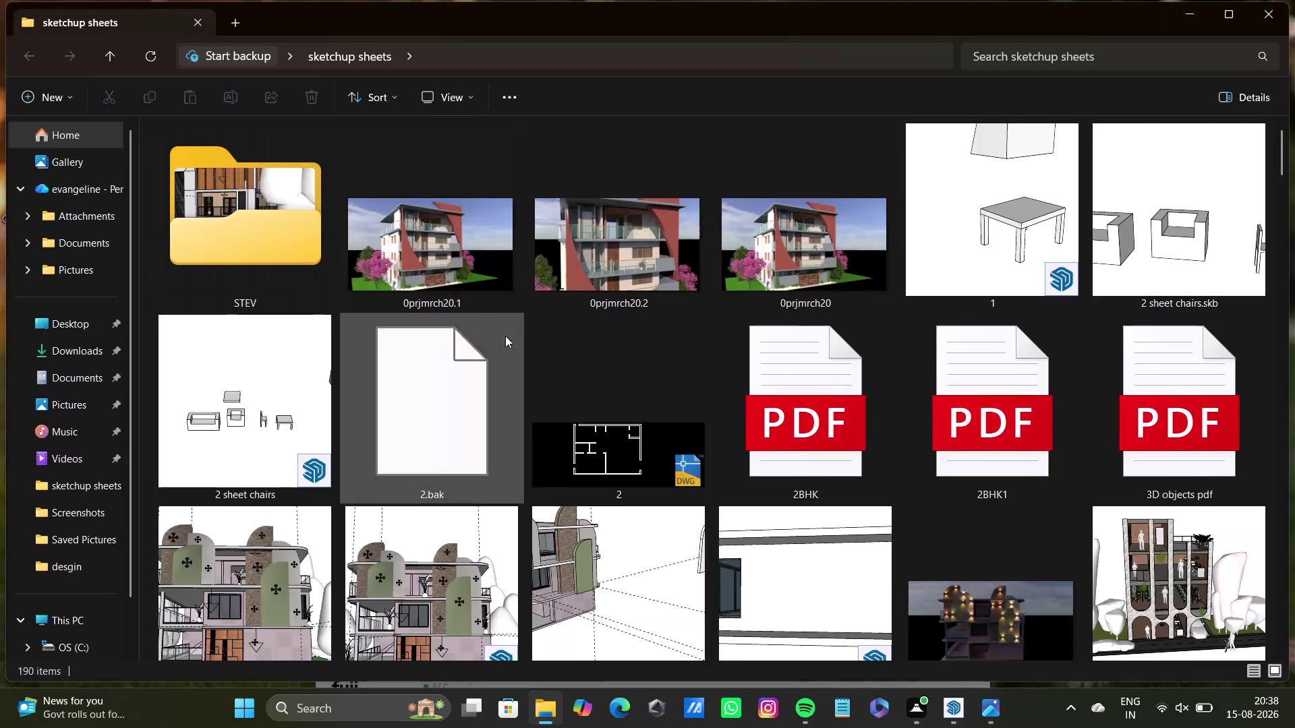
Browse the sketchup sheets folder and open a drawing file.
scroll(down, 3)
scroll(down, 3)
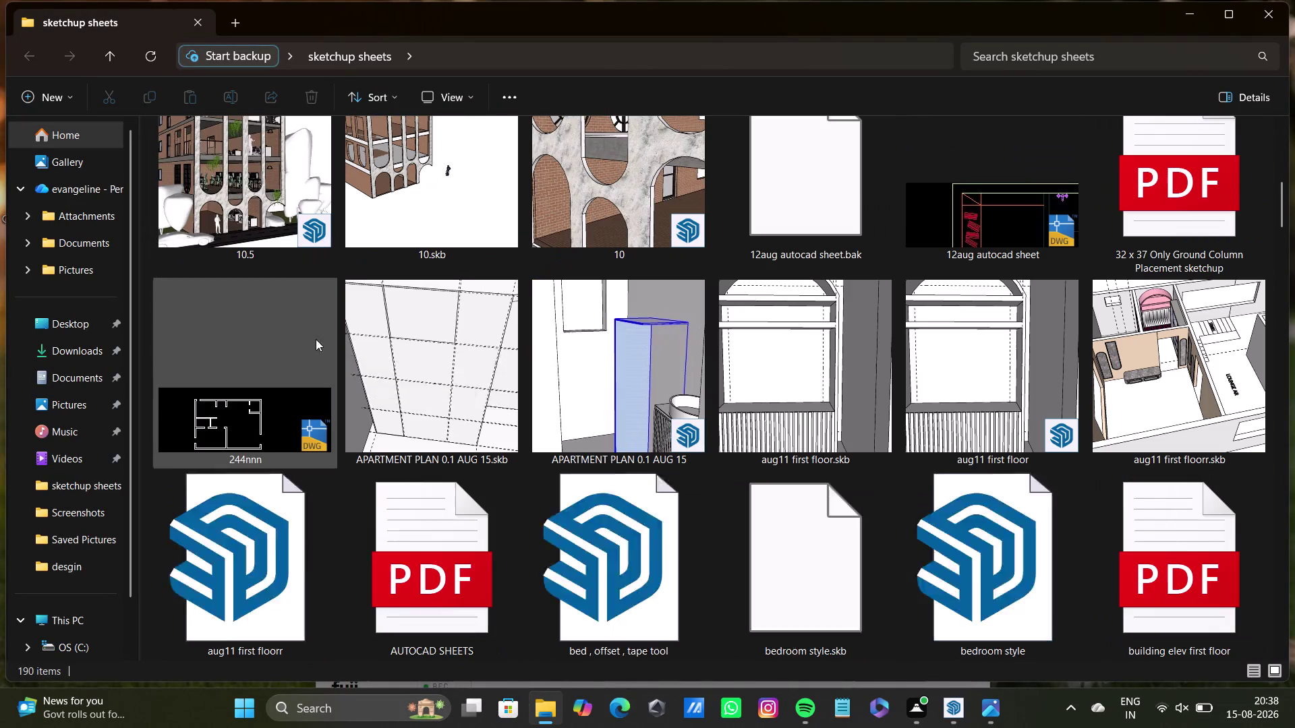
scroll(up, 3)
triple_click(264, 197)
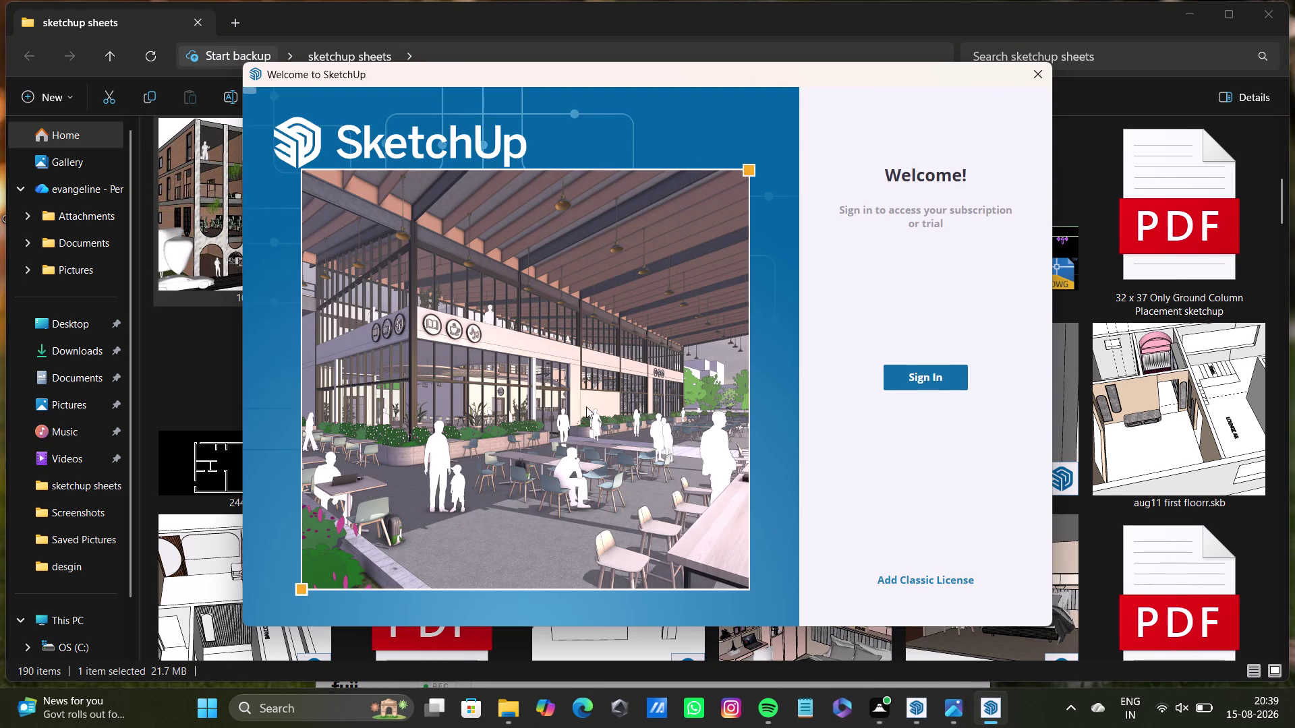
Dismiss the SketchUp welcome window and scroll to the ELEVATION10 files.
click(1037, 77)
scroll(down, 3)
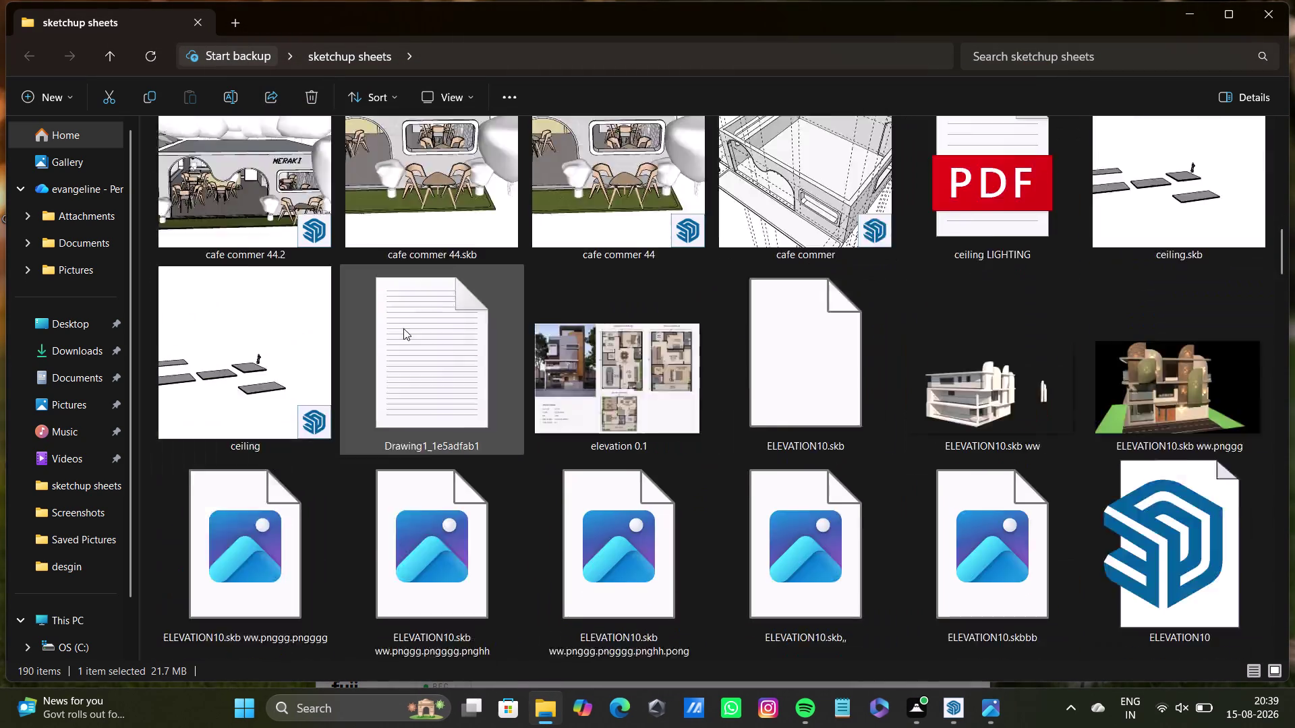
scroll(down, 3)
scroll(up, 3)
Preview the ELEVATION10 night render in Photos, zoom in and out, then close it.
double_click(252, 250)
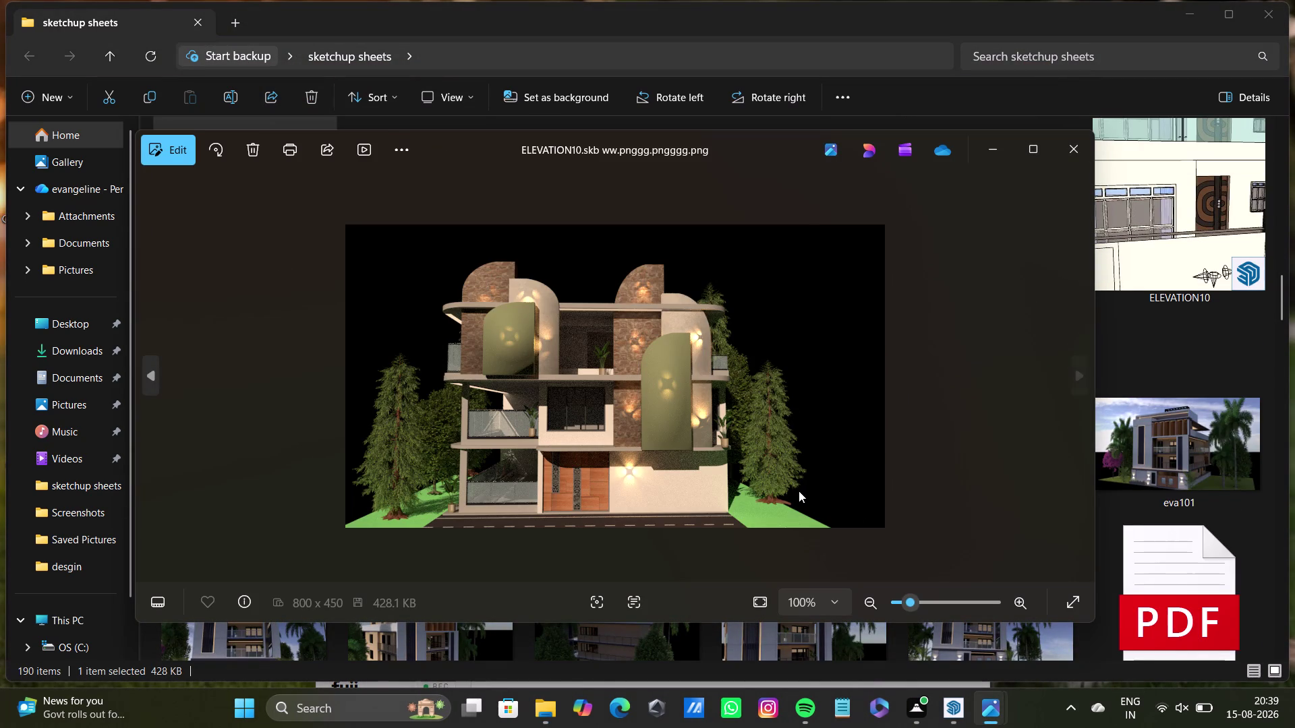
scroll(up, 3)
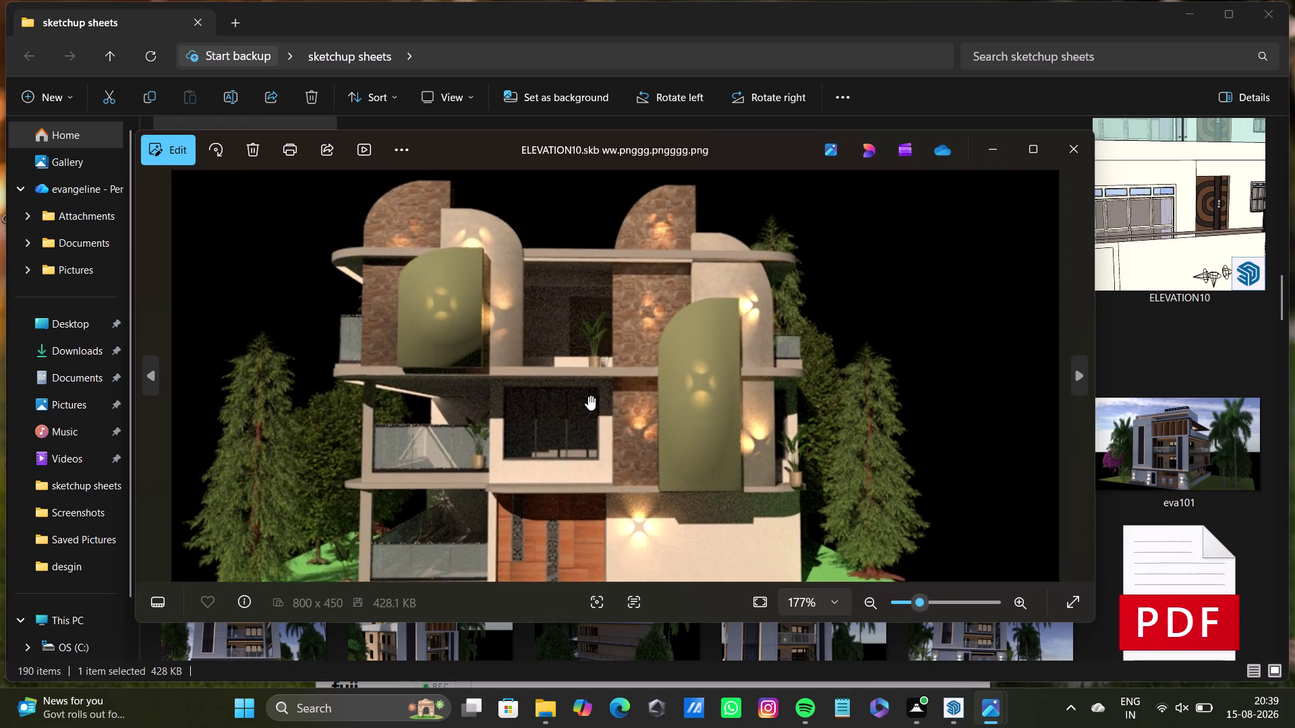
scroll(down, 3)
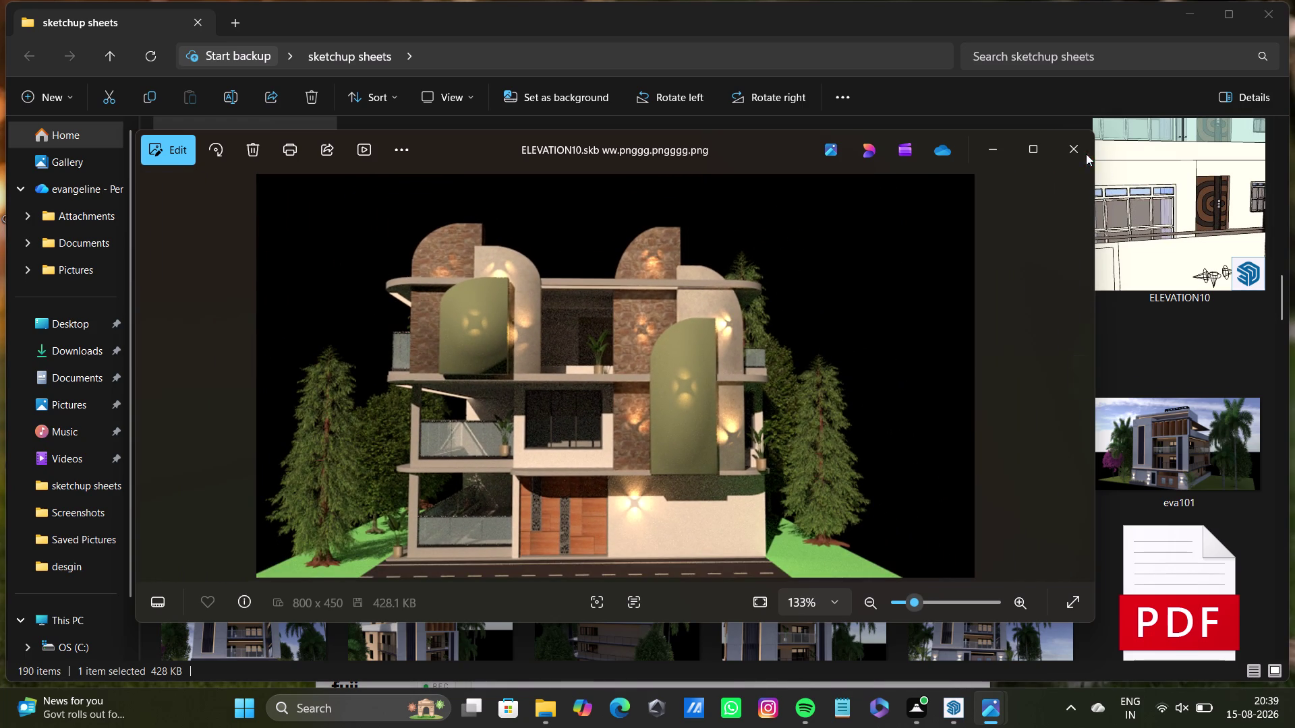
click(1076, 154)
scroll(down, 3)
scroll(down, 3)
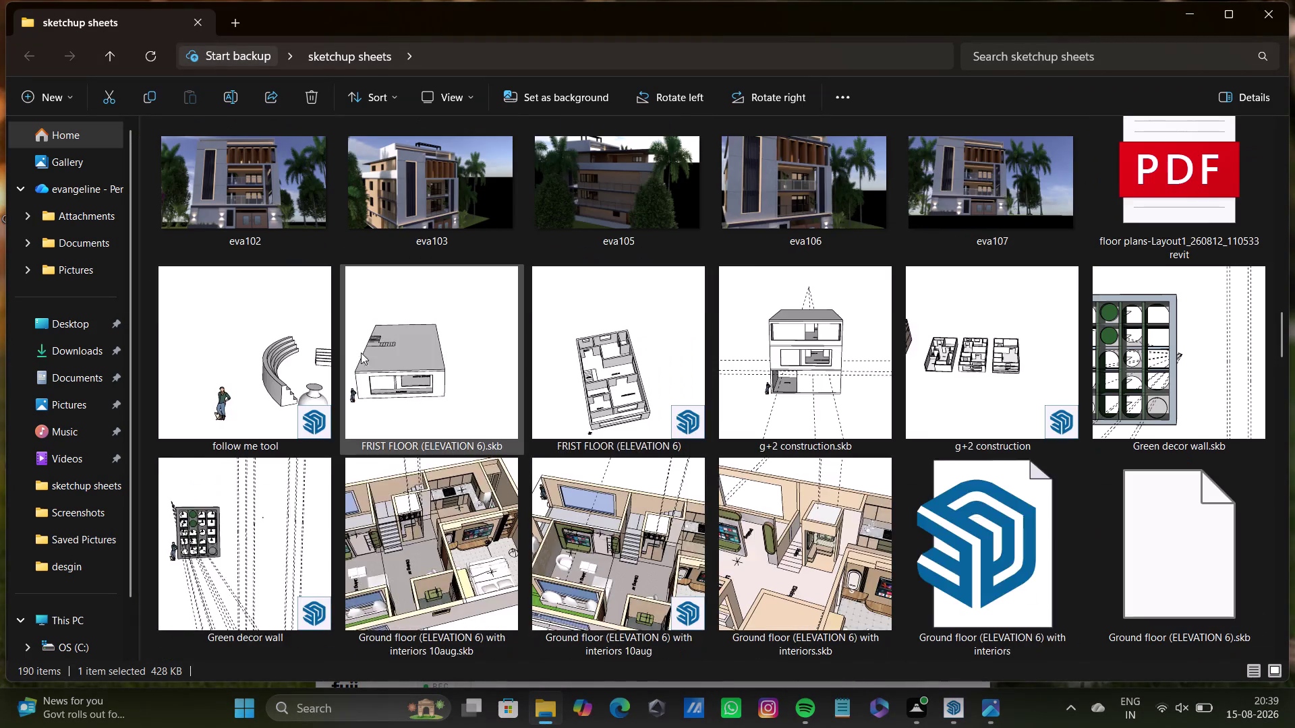
Open the Ground floor interiors 10aug, ELEVATION 6 and GROUND FLOOR PLAN AUG14TH models.
scroll(up, 3)
scroll(down, 3)
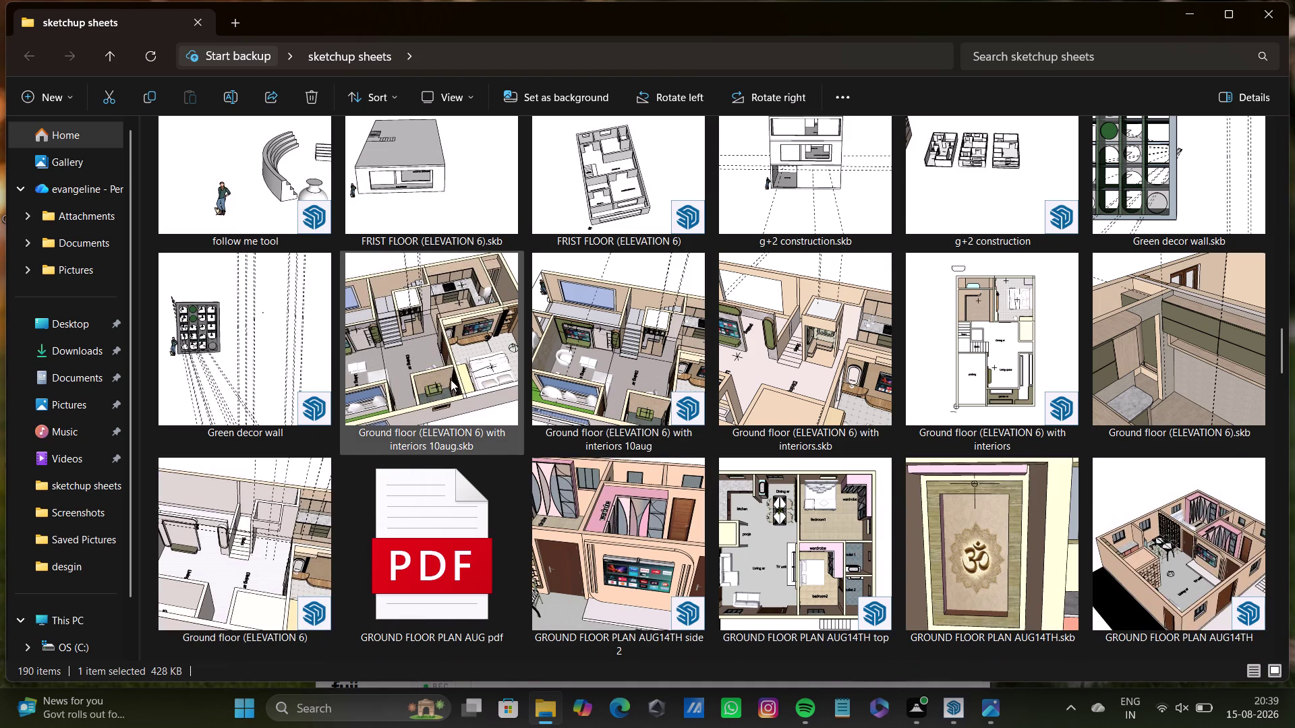
double_click(469, 336)
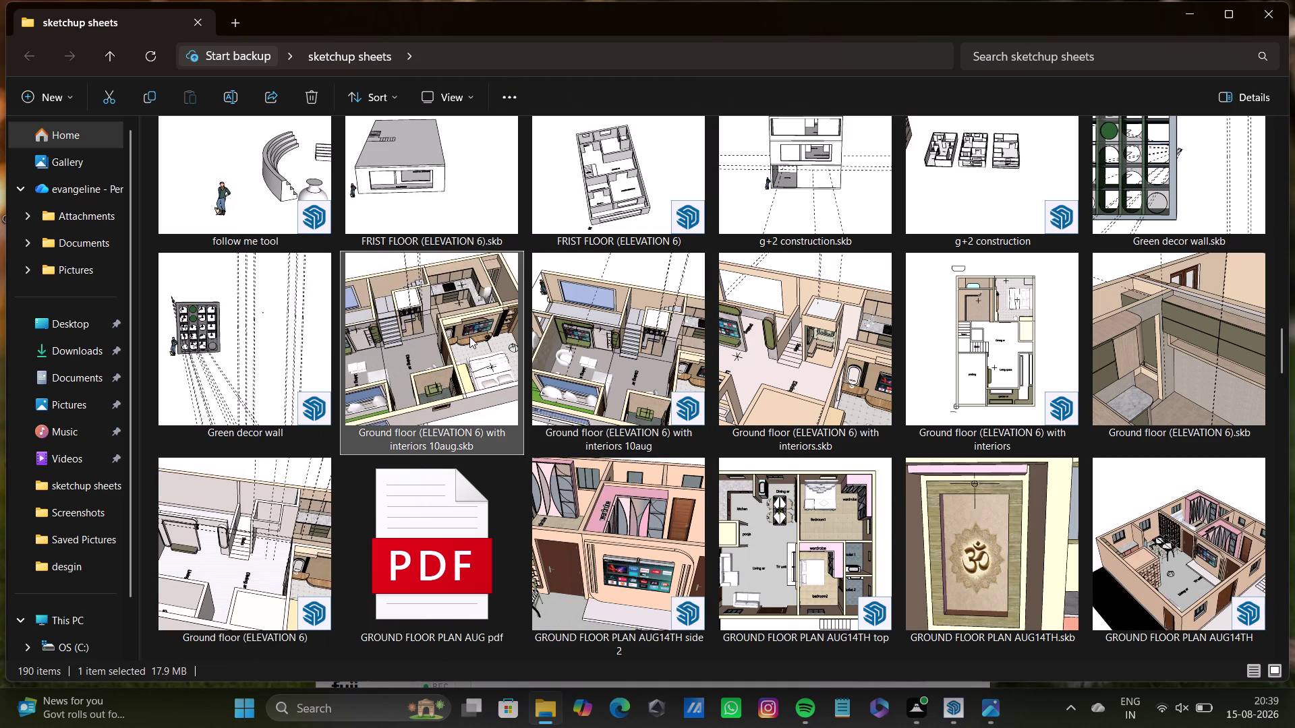
click(938, 382)
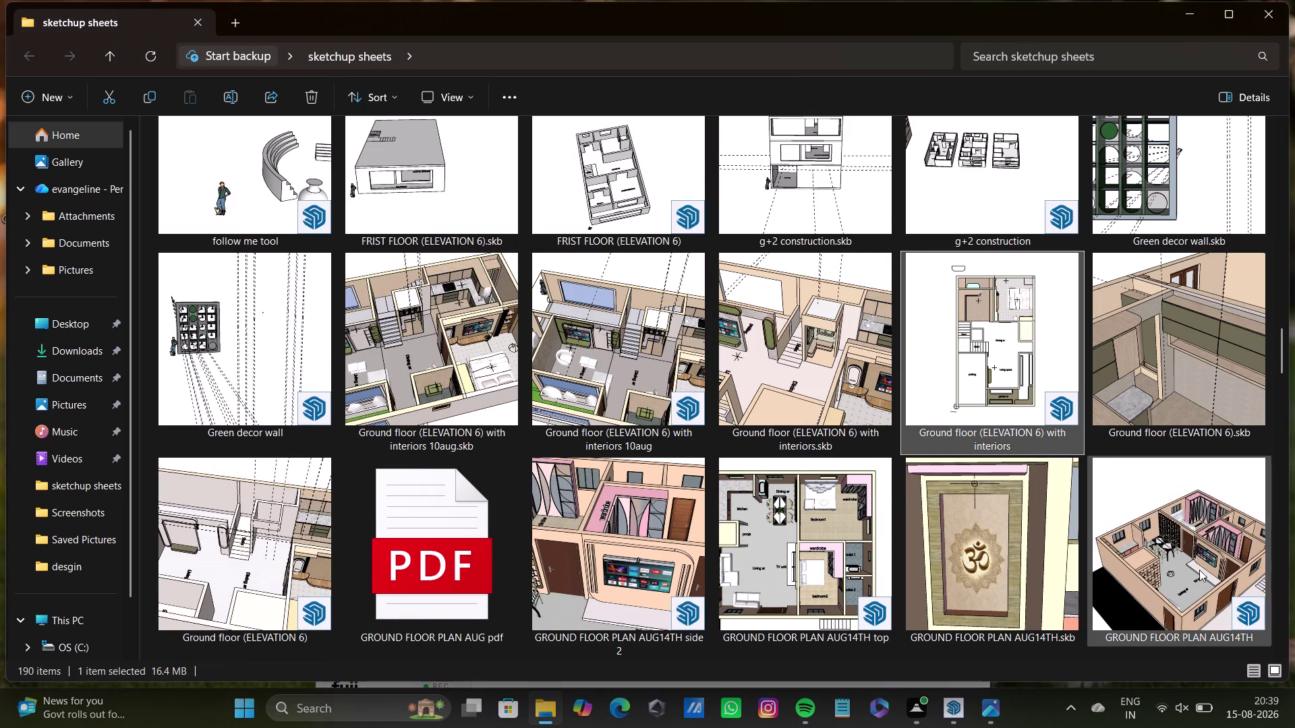
double_click(1208, 564)
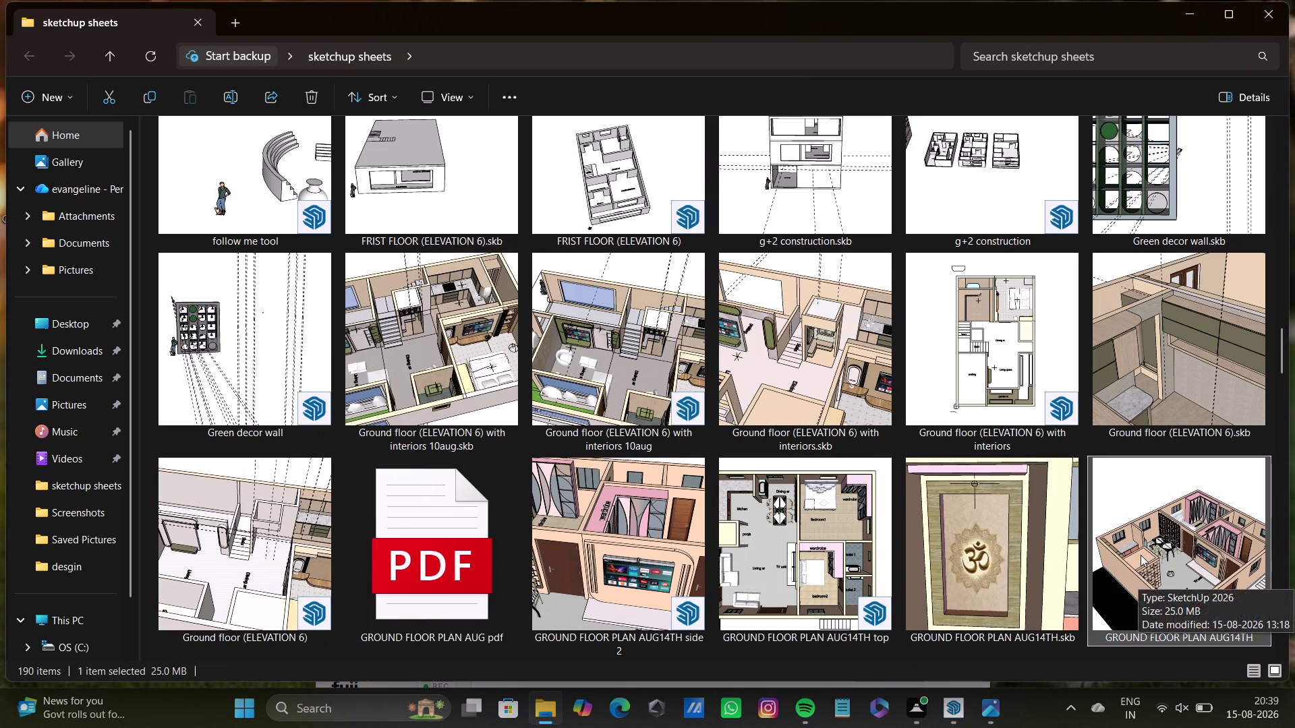
Dismiss the SketchUp welcome window, scroll to the kitchen files, and open kitch4.png.
double_click(1140, 555)
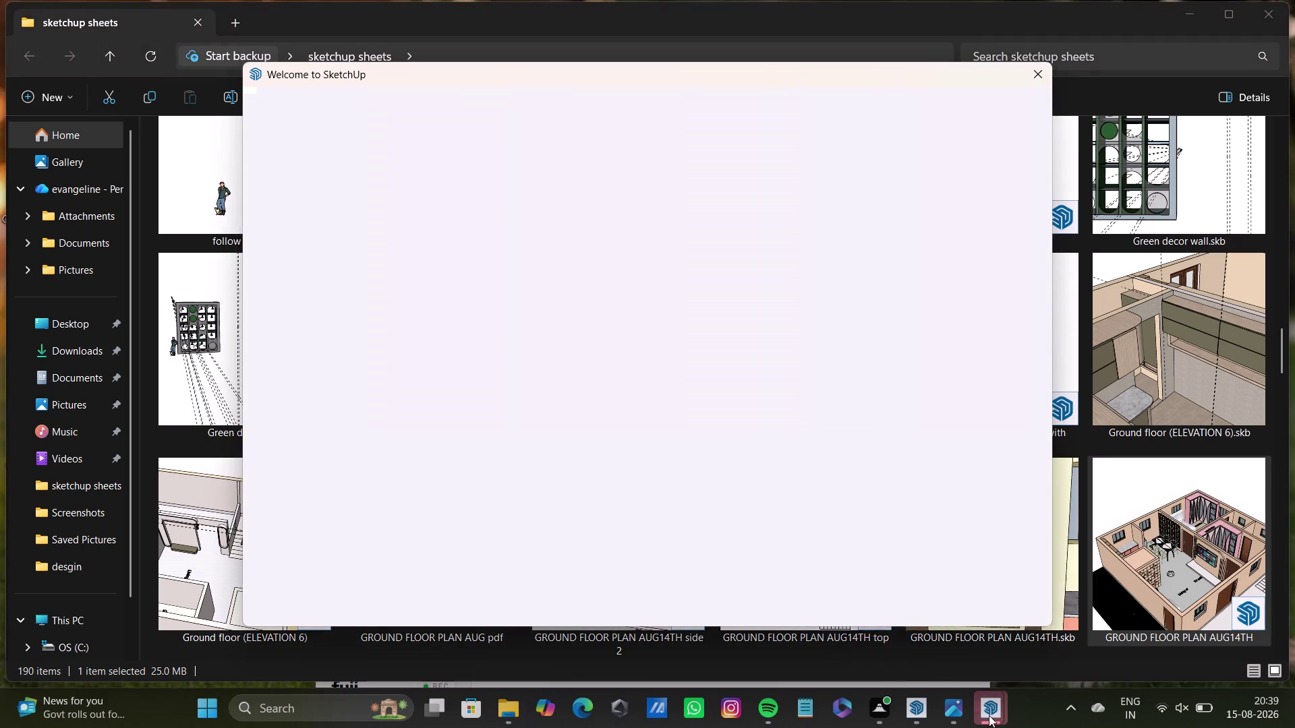
click(1042, 70)
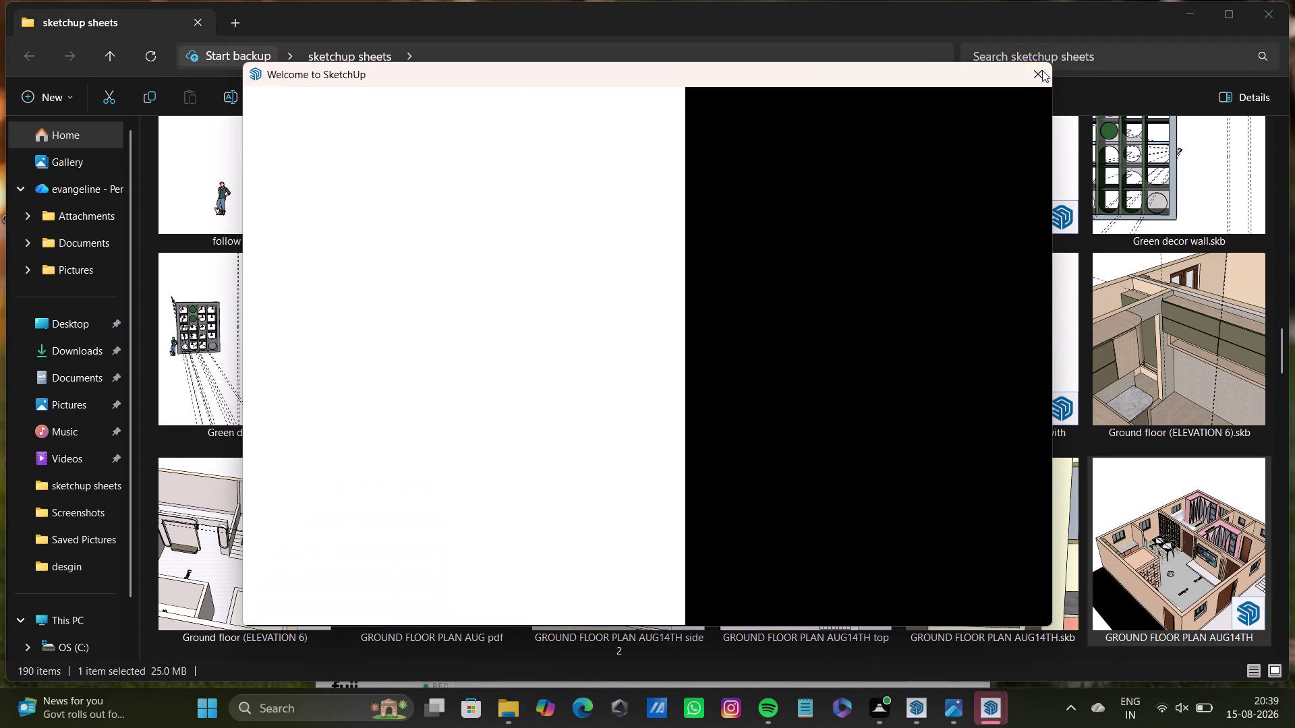
scroll(down, 3)
scroll(down, 3)
scroll(down, 3)
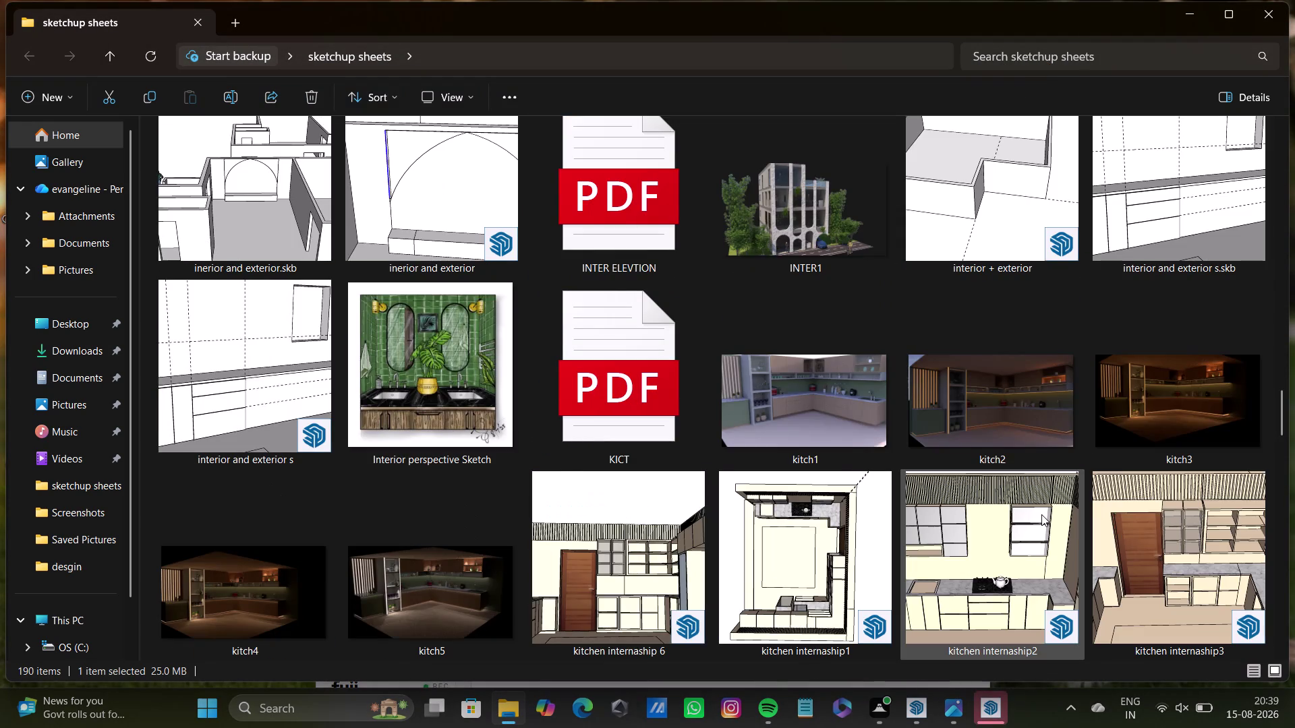
double_click(195, 377)
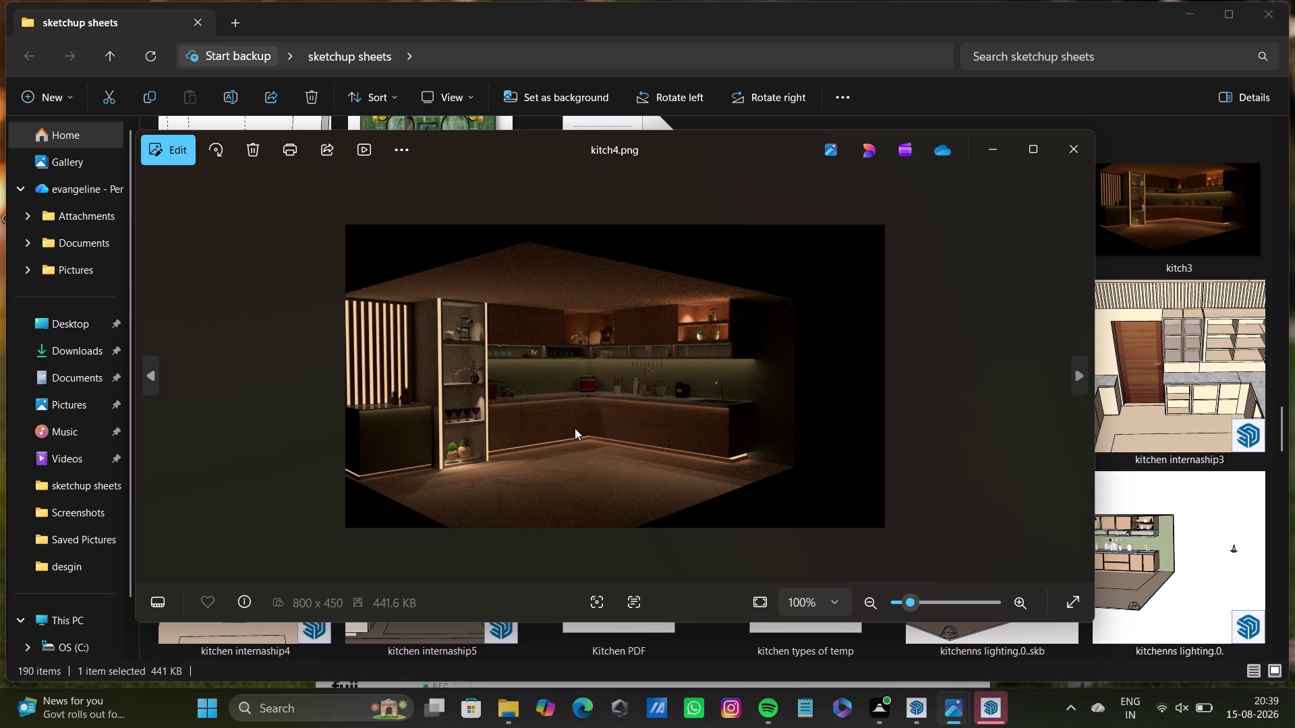
Zoom into the kitch4 kitchen render in Photos, close it, and scroll further down.
scroll(up, 3)
scroll(up, 3)
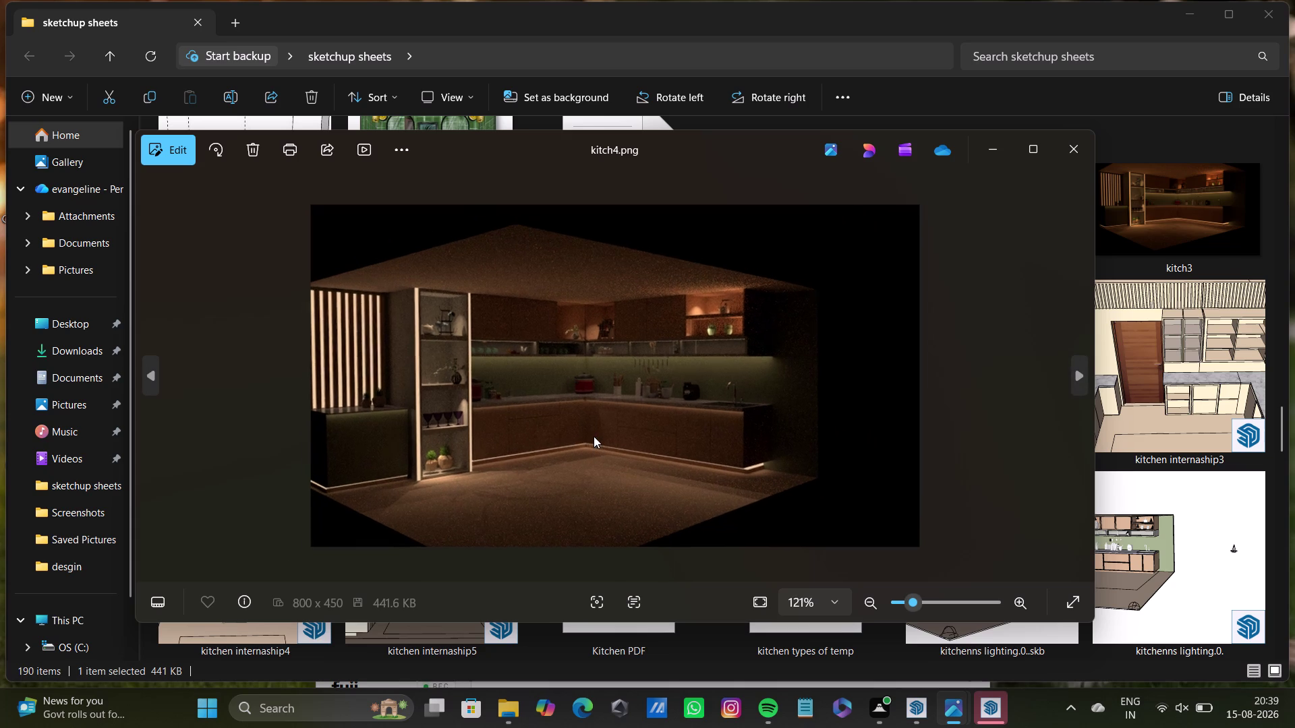
scroll(up, 3)
scroll(up, 3)
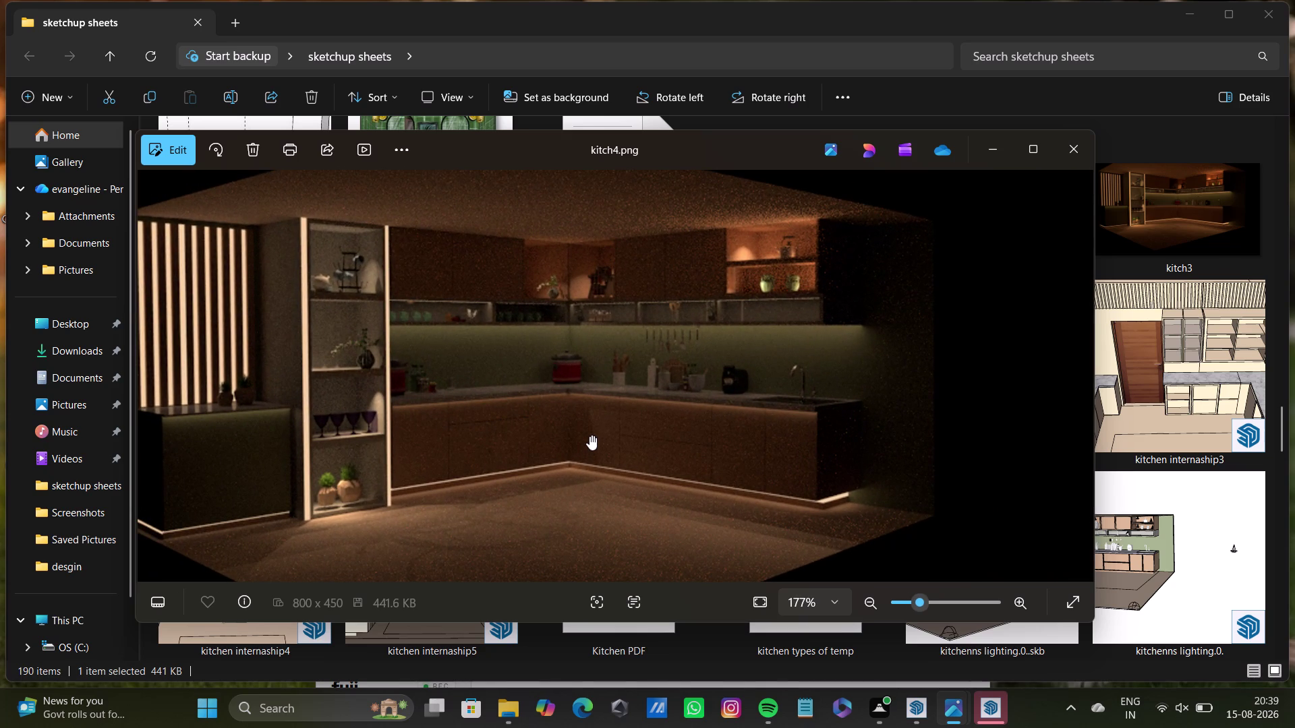
scroll(down, 3)
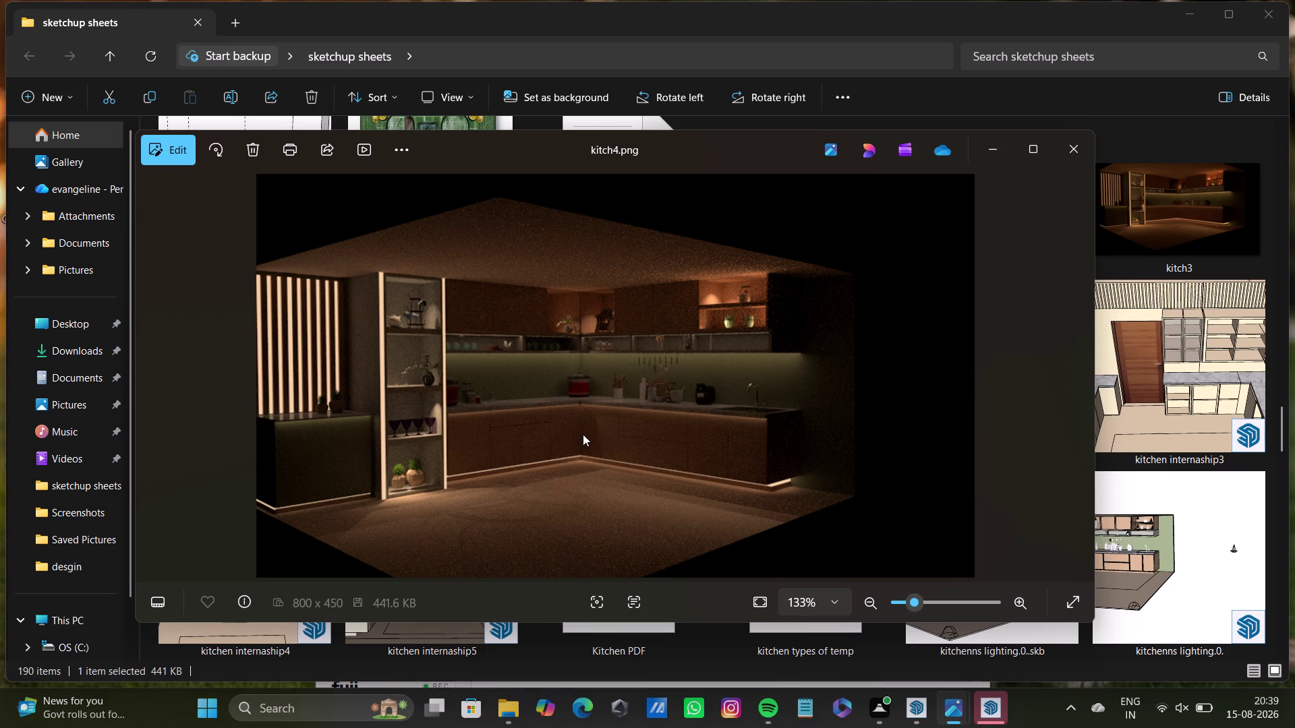
click(1076, 151)
scroll(down, 3)
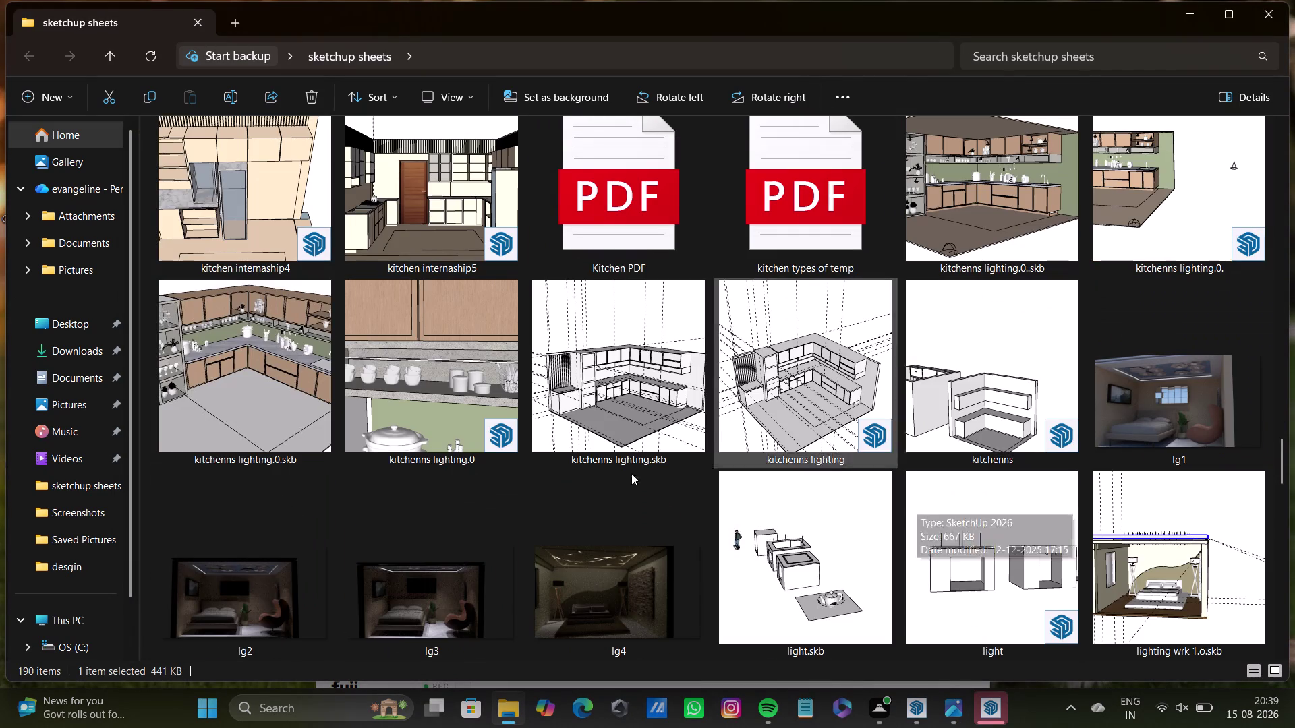
Preview and close the lg4 bedroom render and the kitch5 and kitch4 kitchen renders.
scroll(down, 3)
double_click(598, 395)
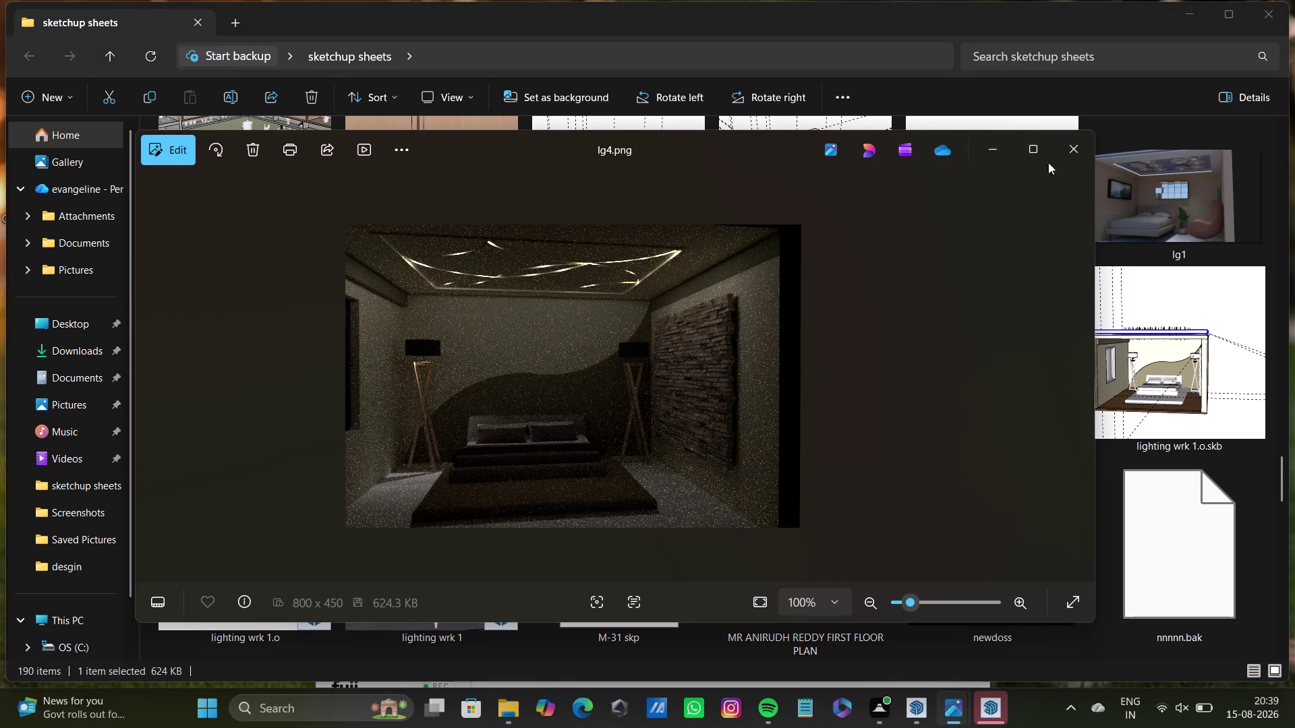
click(1074, 143)
scroll(up, 3)
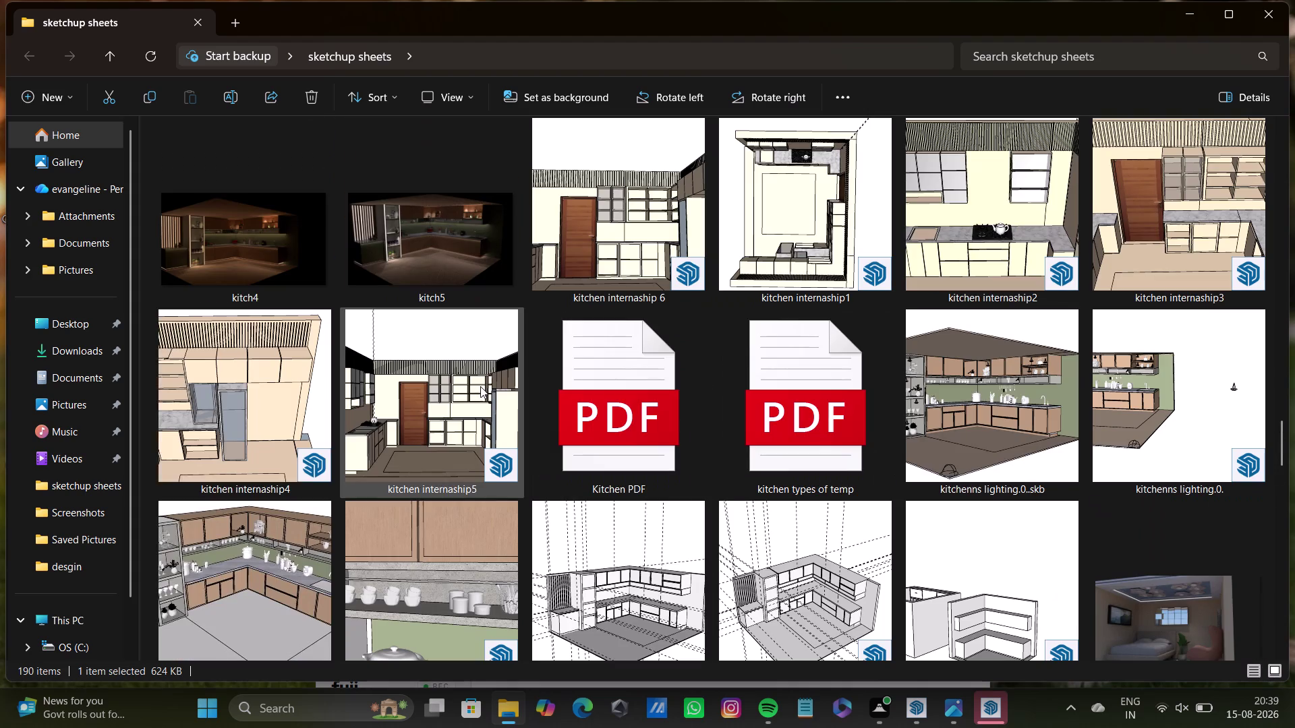
double_click(435, 253)
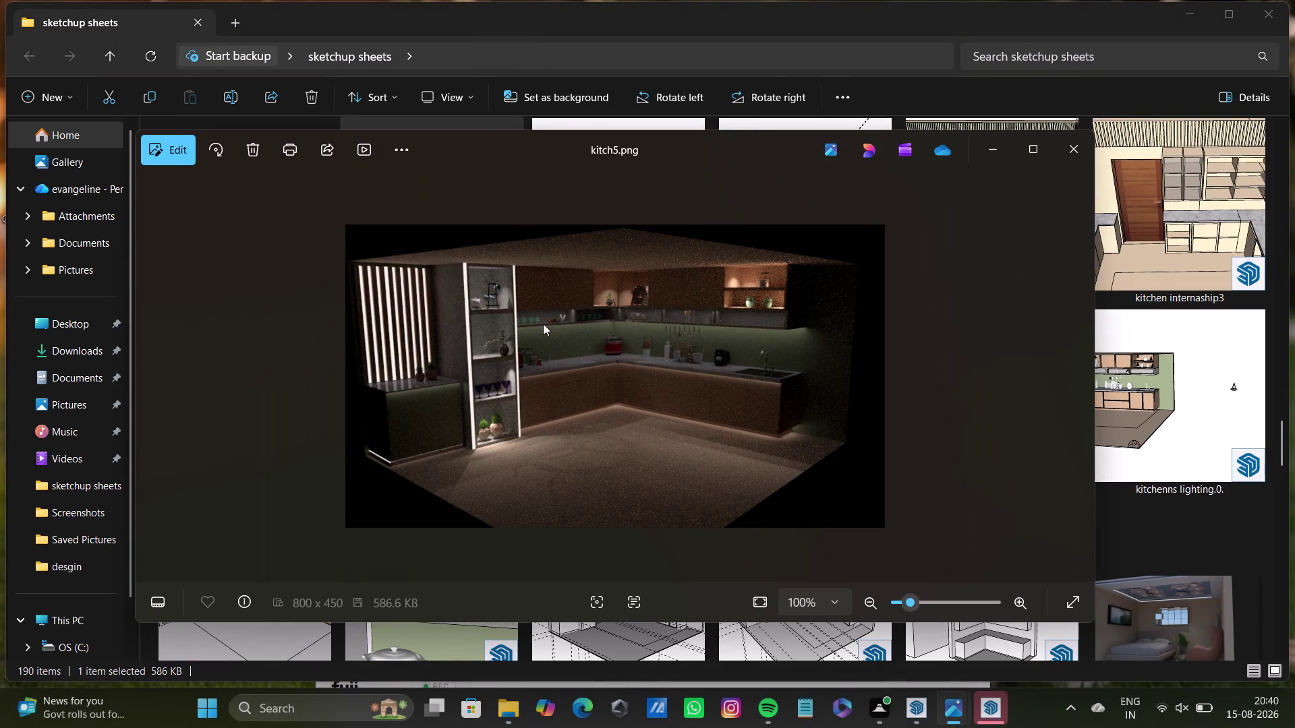
click(1064, 147)
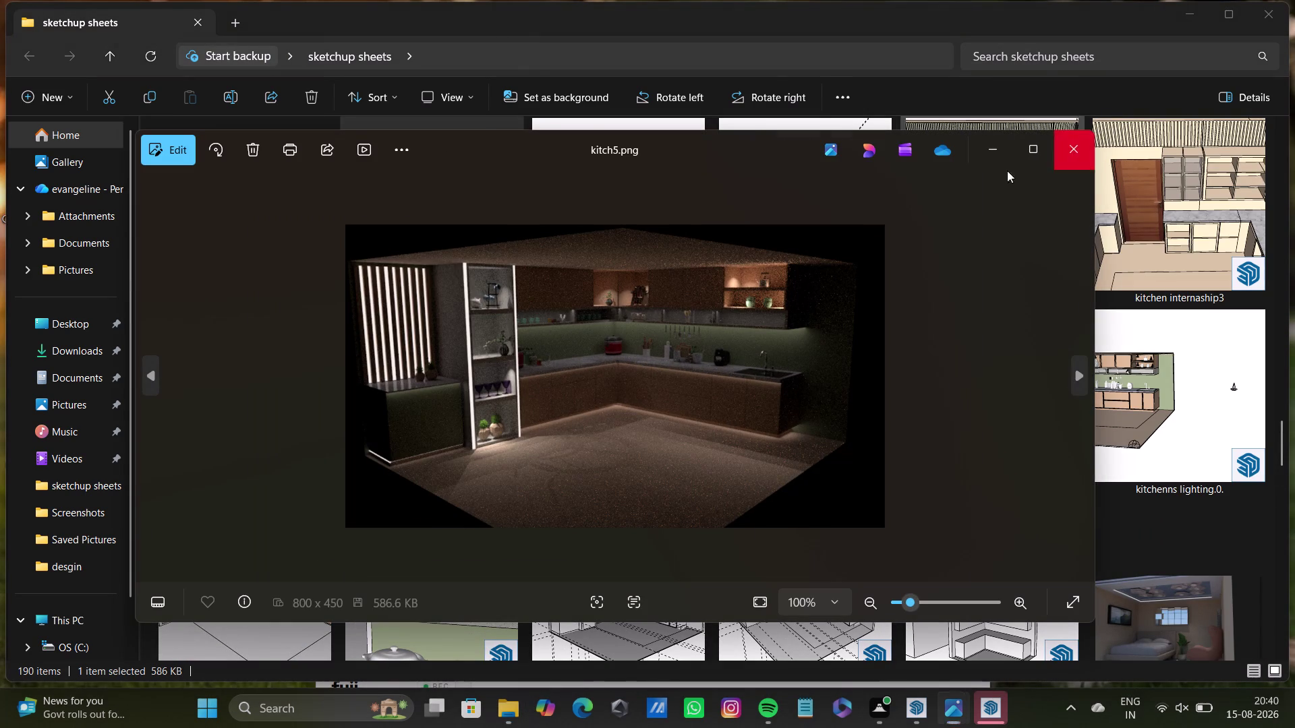
double_click(287, 238)
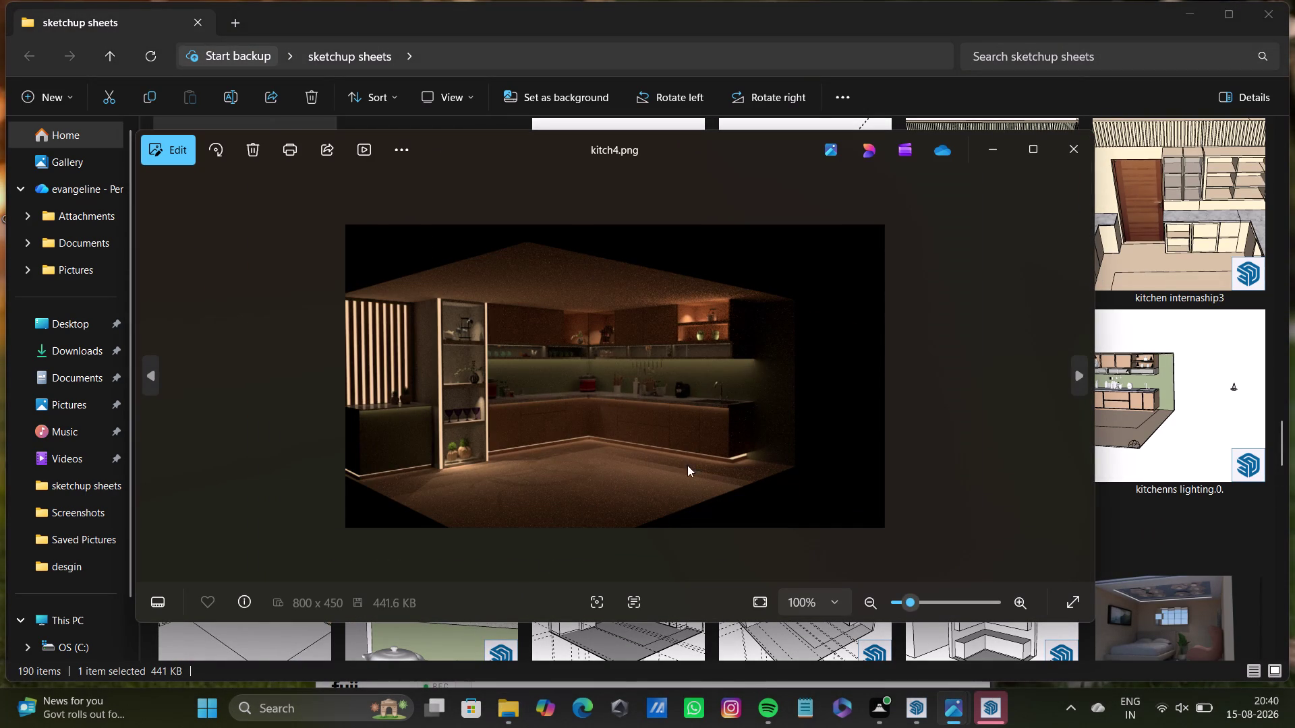
click(1061, 146)
Open a SketchUp model, bring its welcome window forward, and minimize Explorer.
scroll(up, 3)
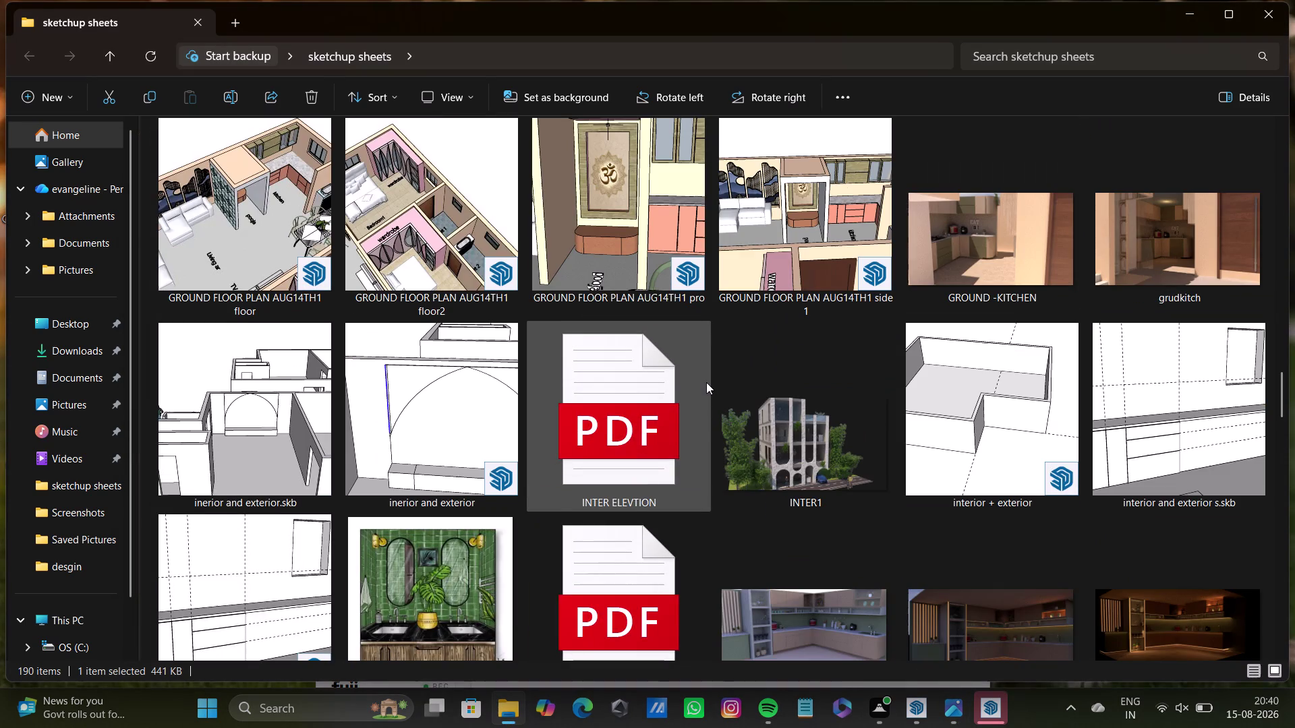
double_click(766, 226)
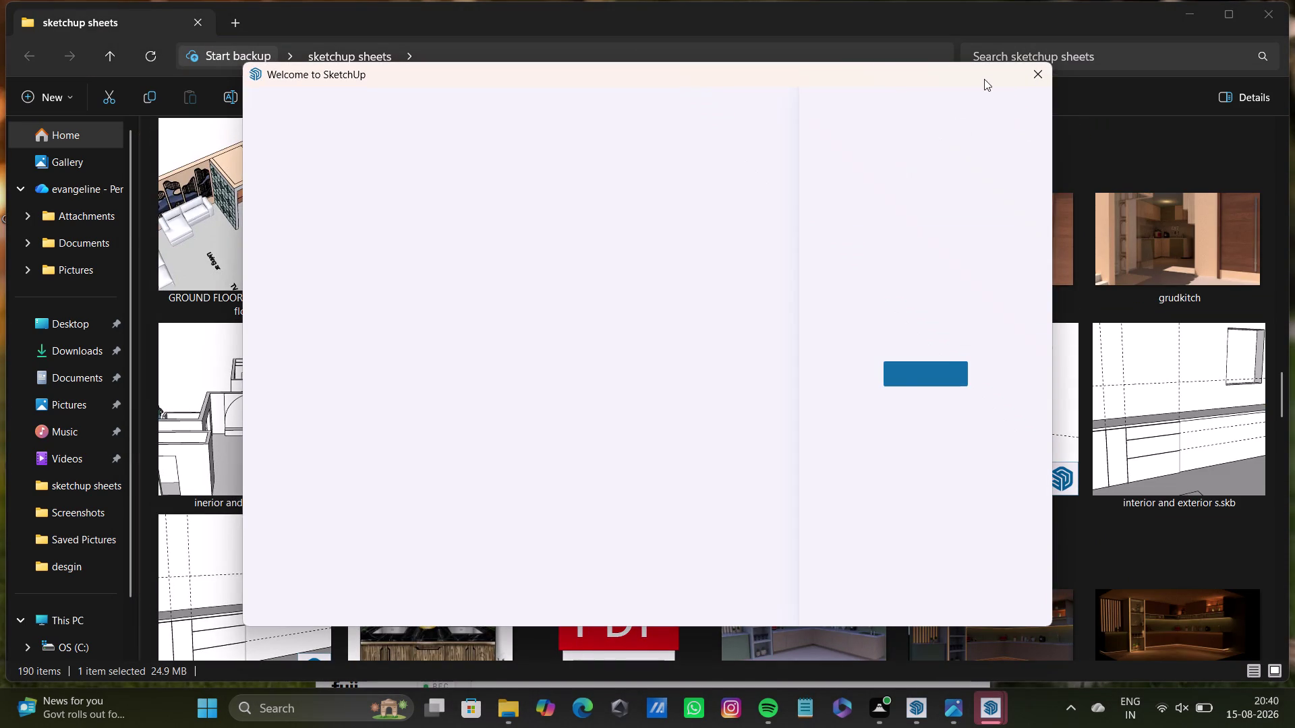
click(1032, 74)
click(1186, 10)
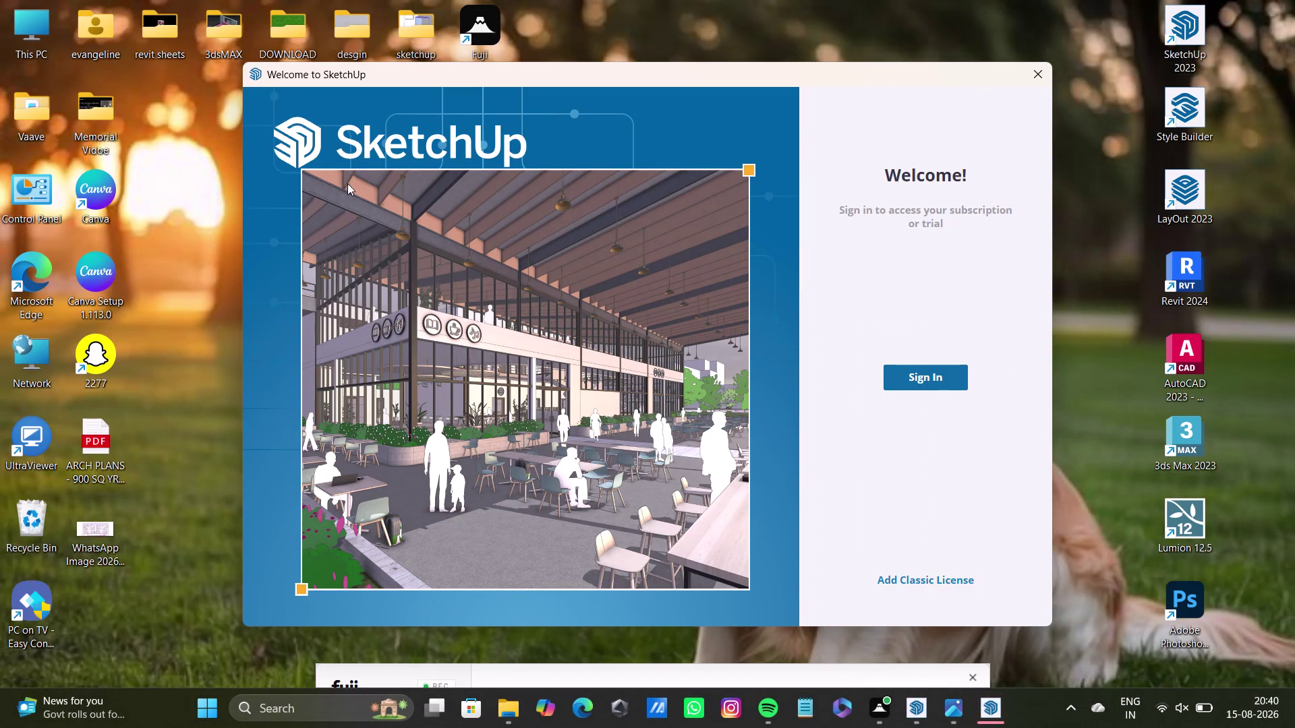